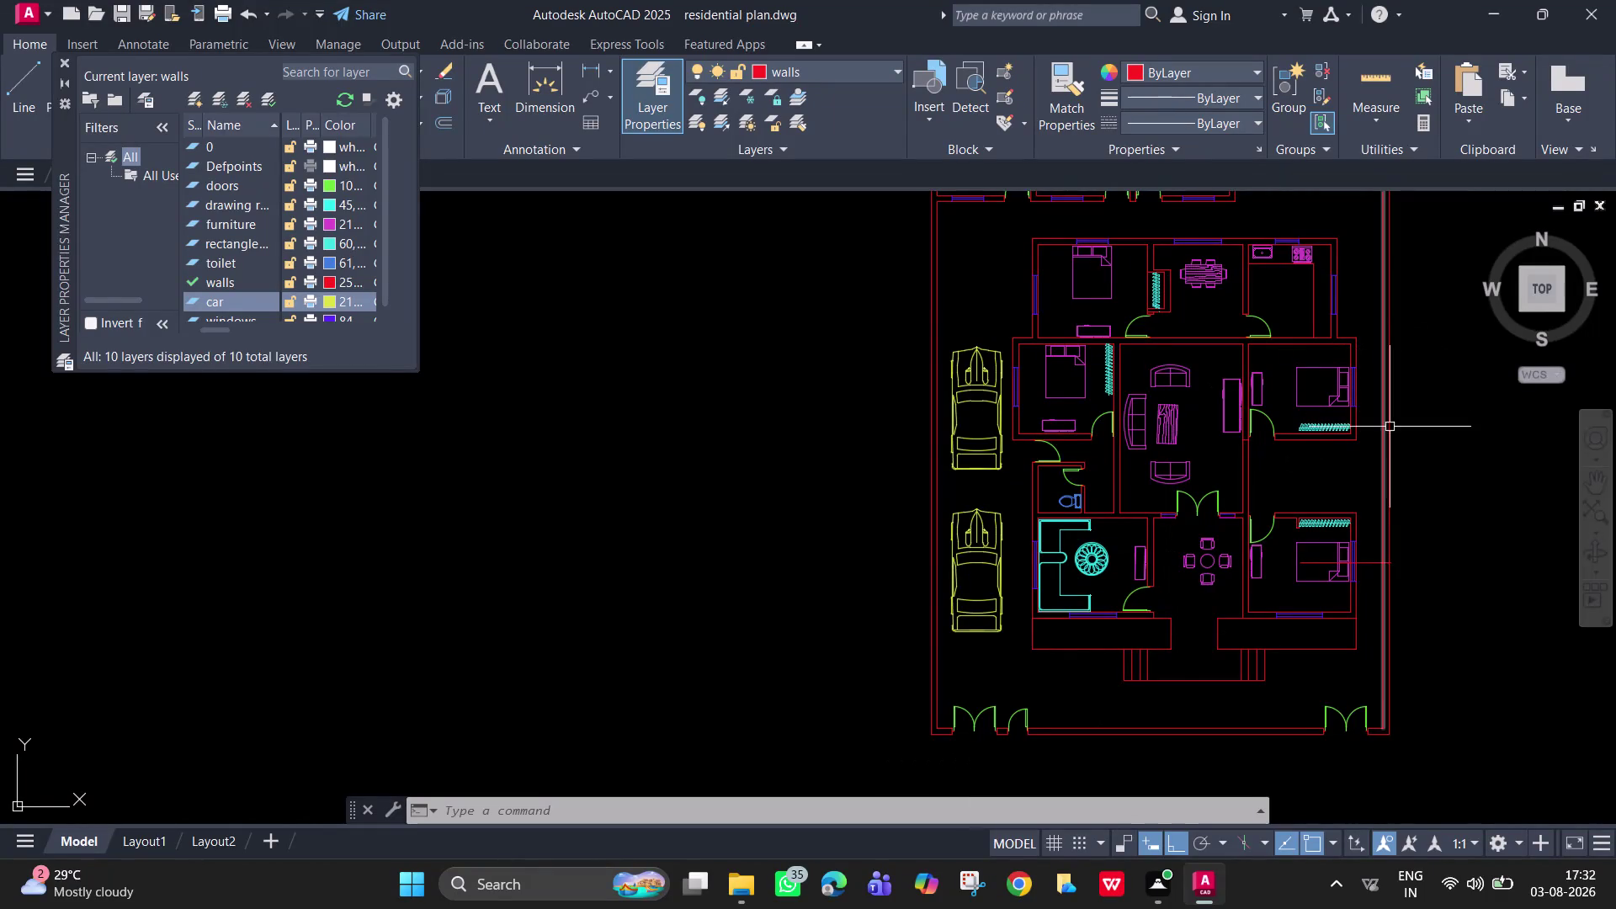
Recentre the floor plan, close the Layer Properties Manager and pan slightly down.
middle_drag(1392, 429, 1280, 509)
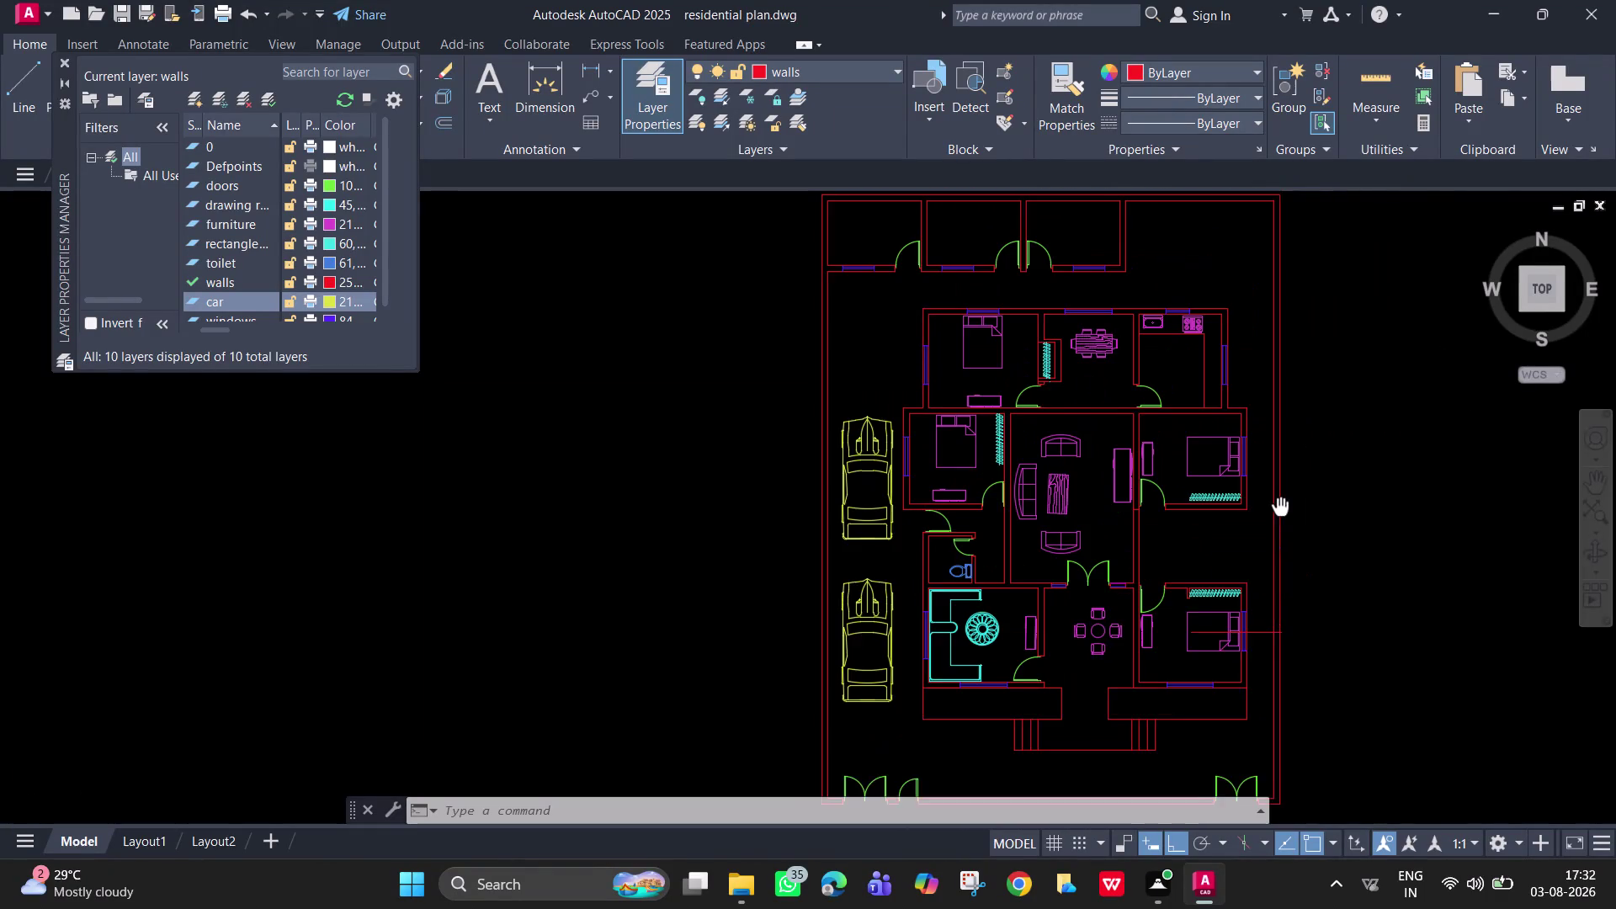
middle_drag(1280, 509, 1241, 499)
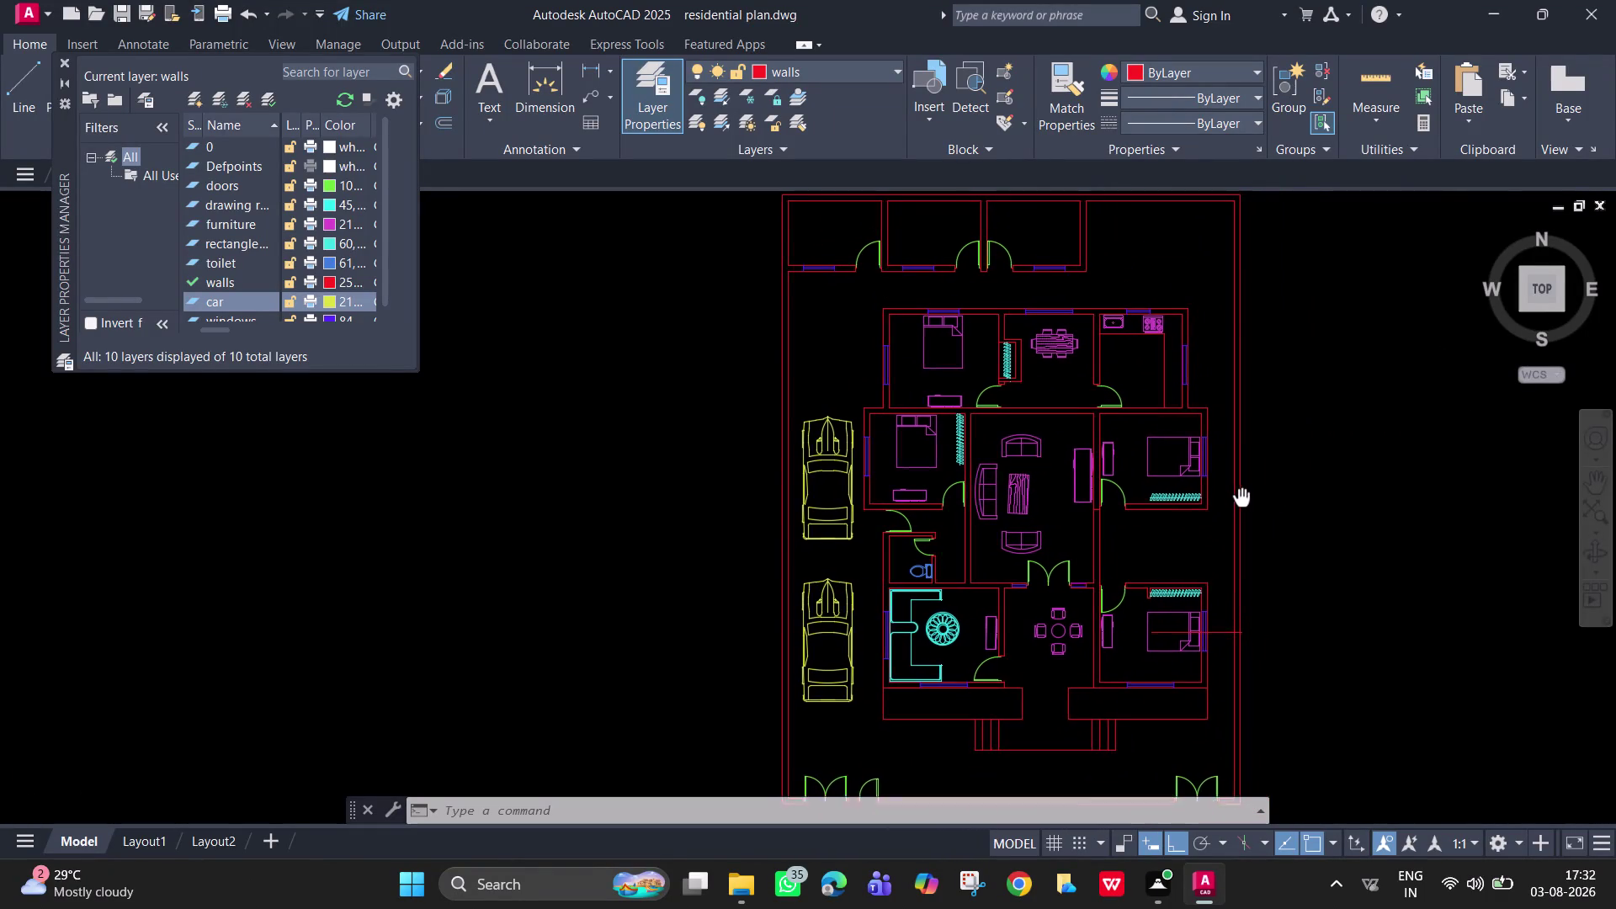
middle_drag(1241, 499, 1247, 396)
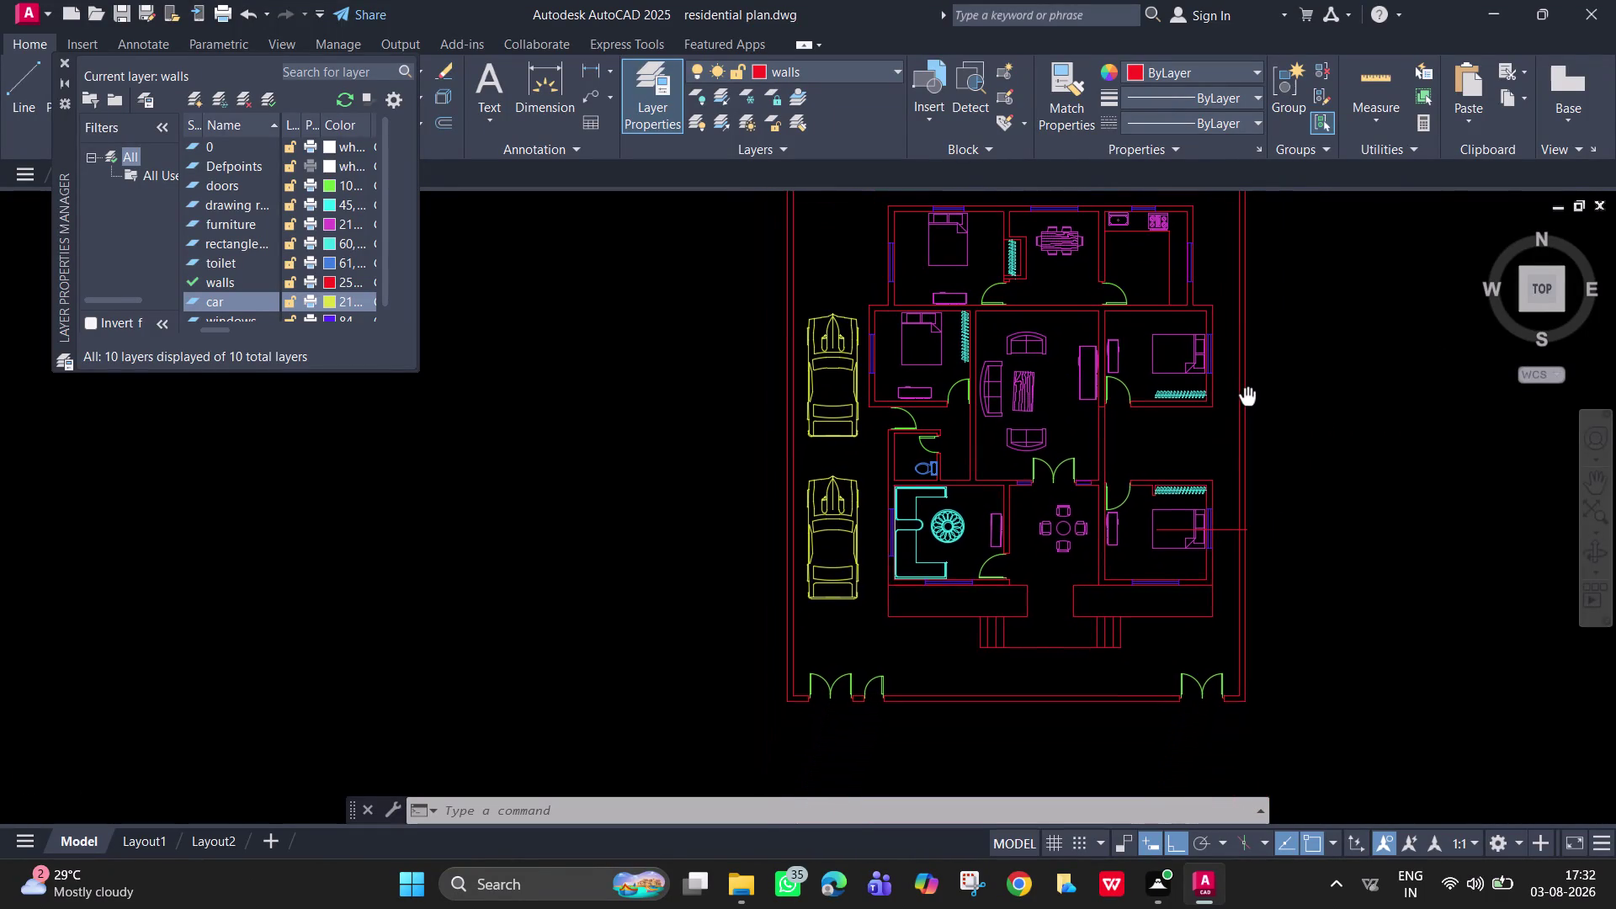
middle_drag(1248, 396, 1184, 478)
middle_drag(1226, 426, 1223, 452)
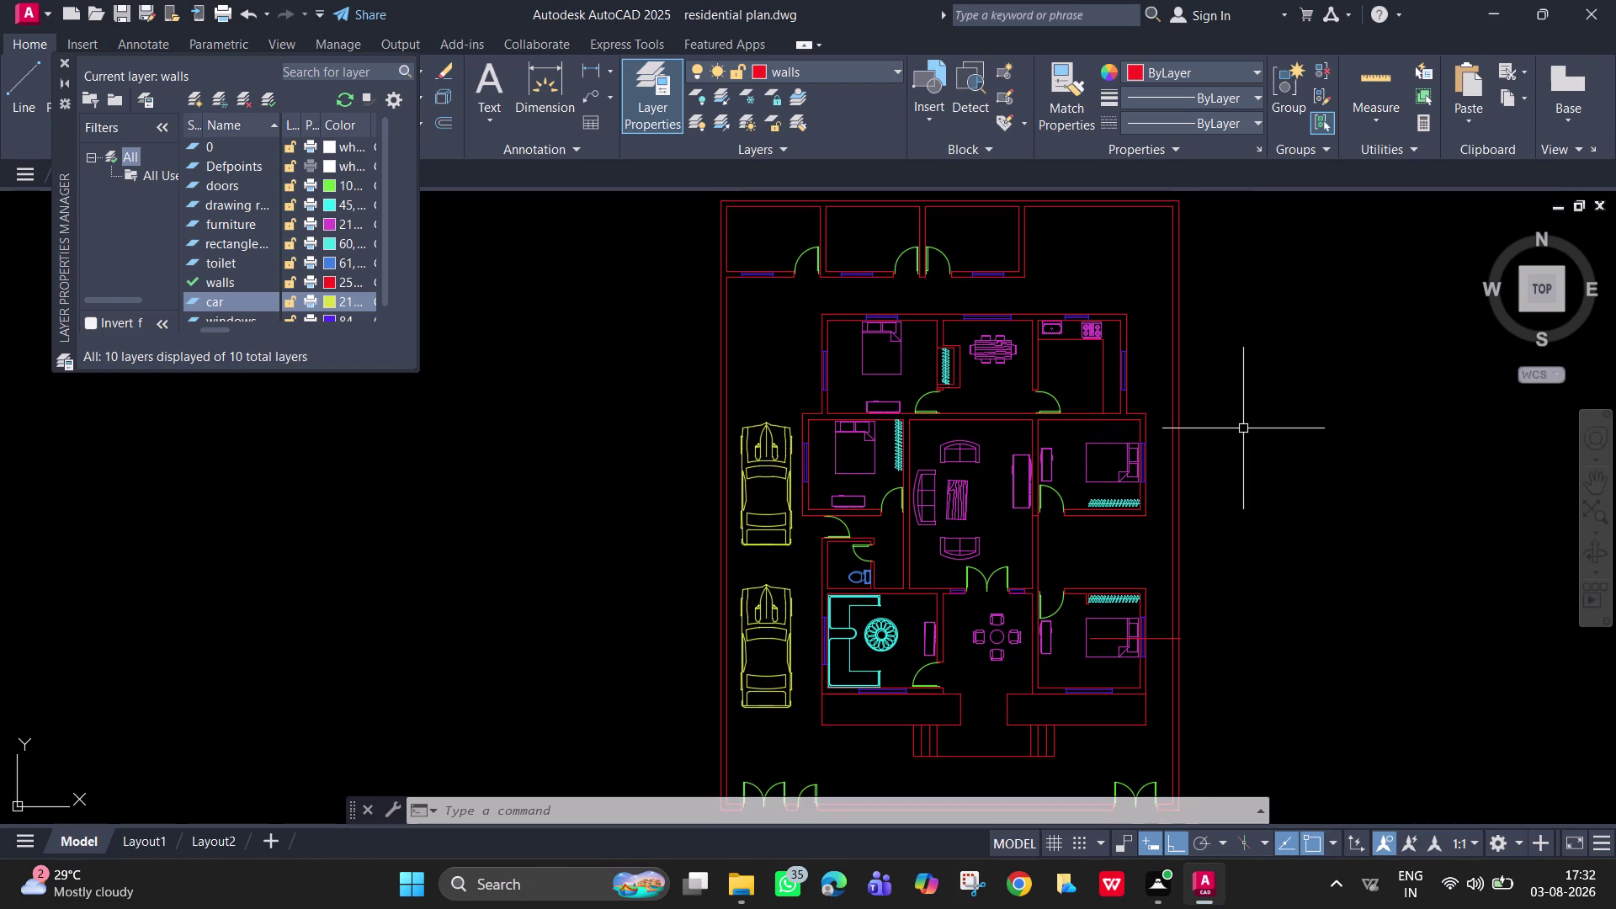
scroll(down, 3)
scroll(up, 3)
middle_drag(1244, 430, 1210, 404)
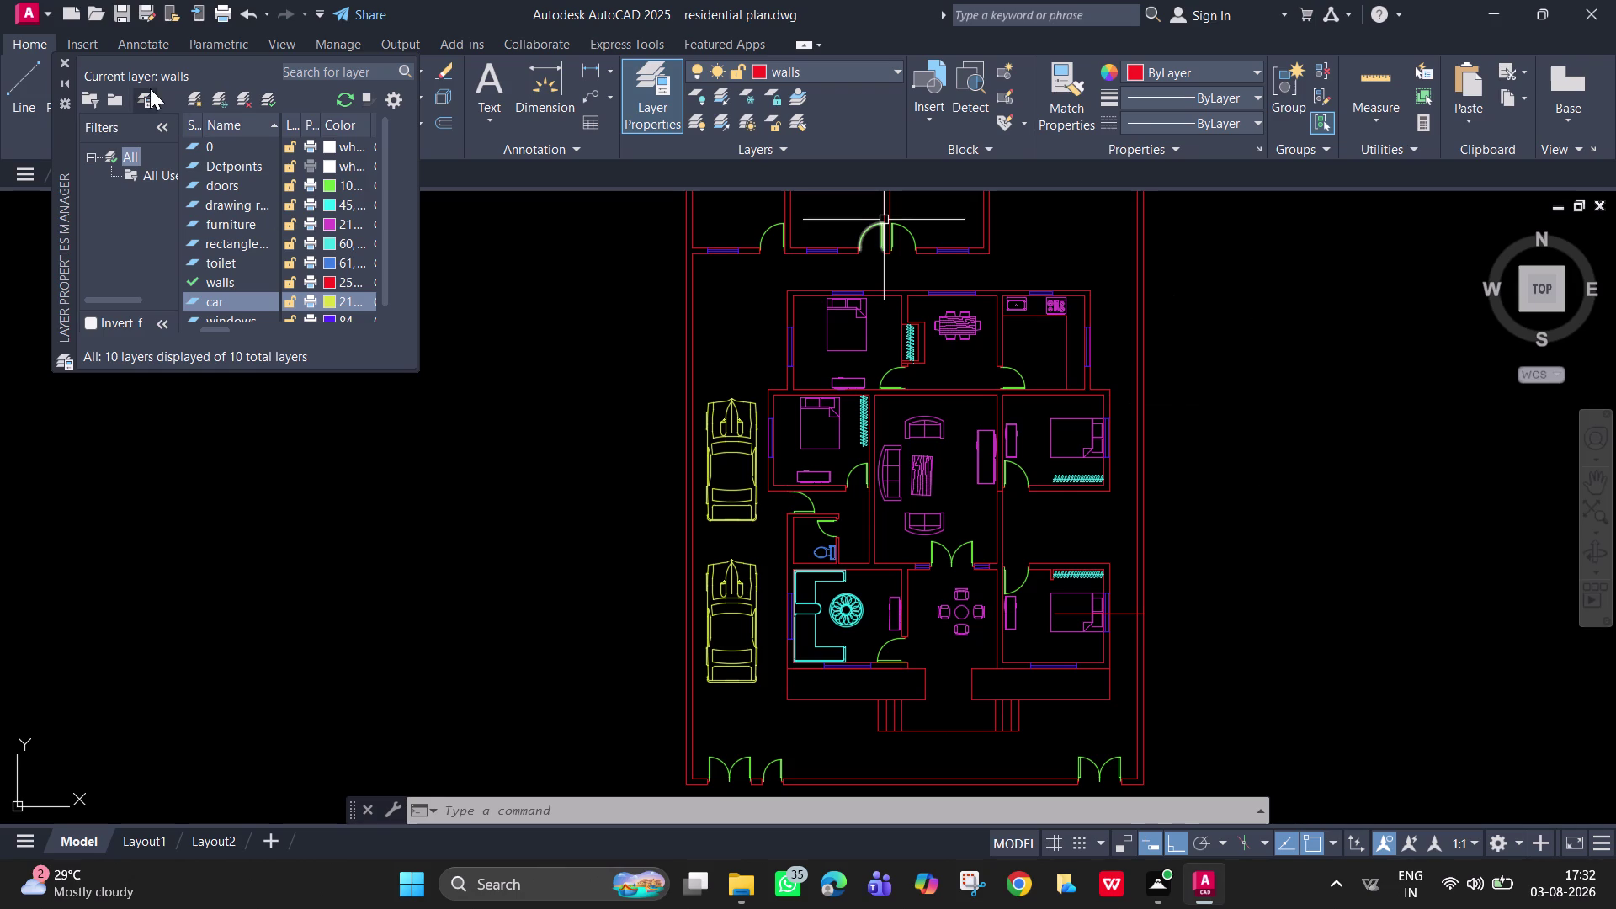
click(69, 61)
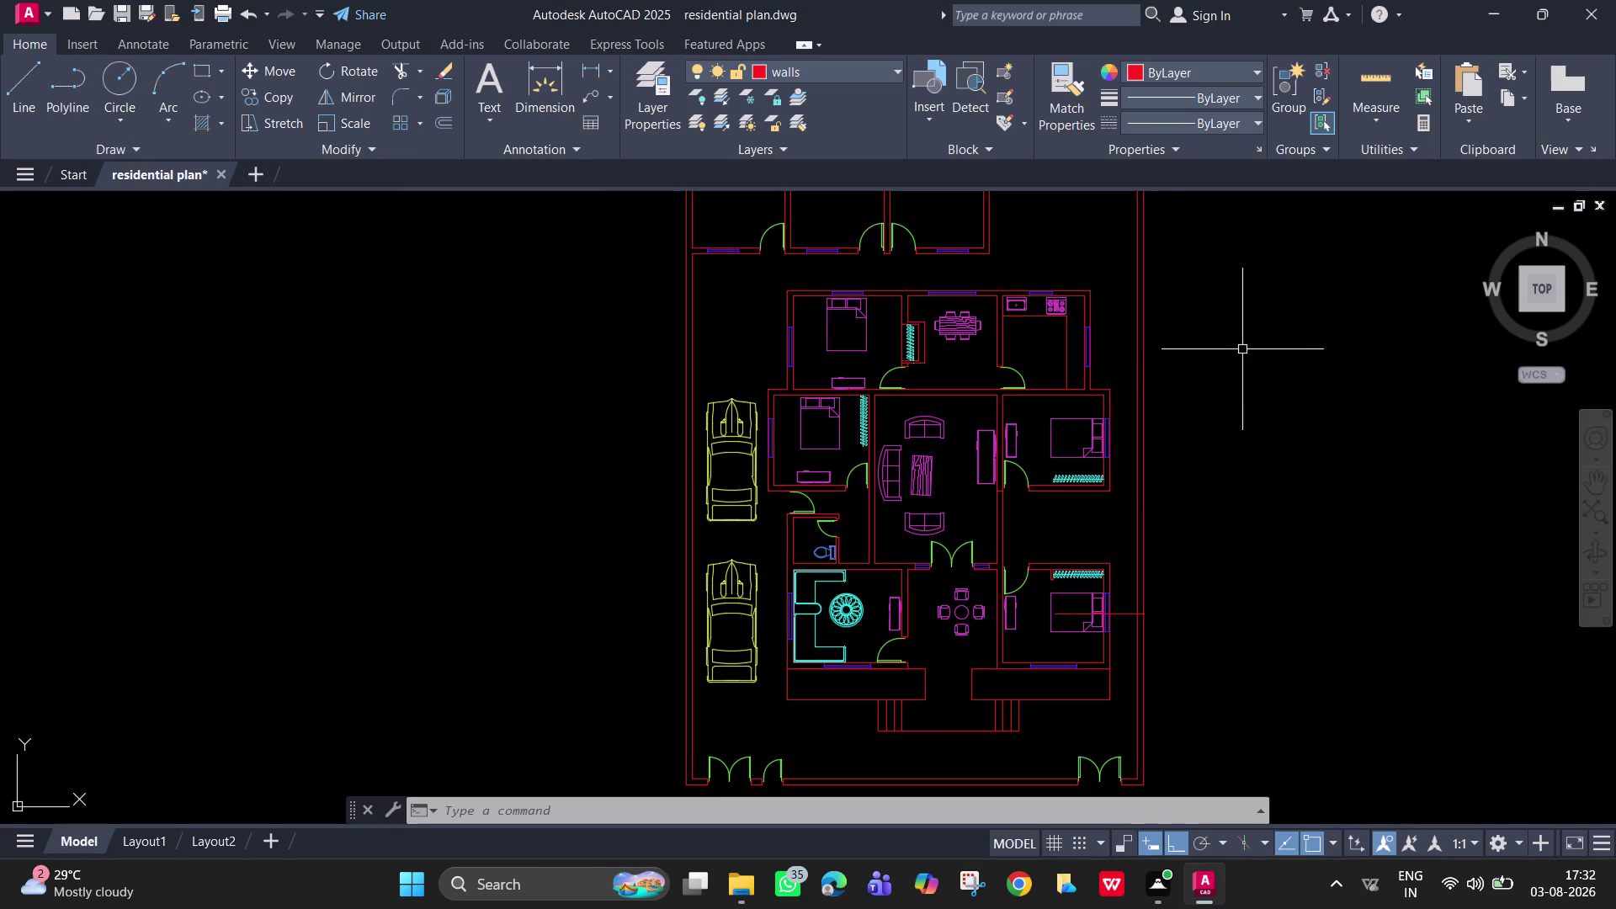
middle_drag(1265, 398, 1272, 435)
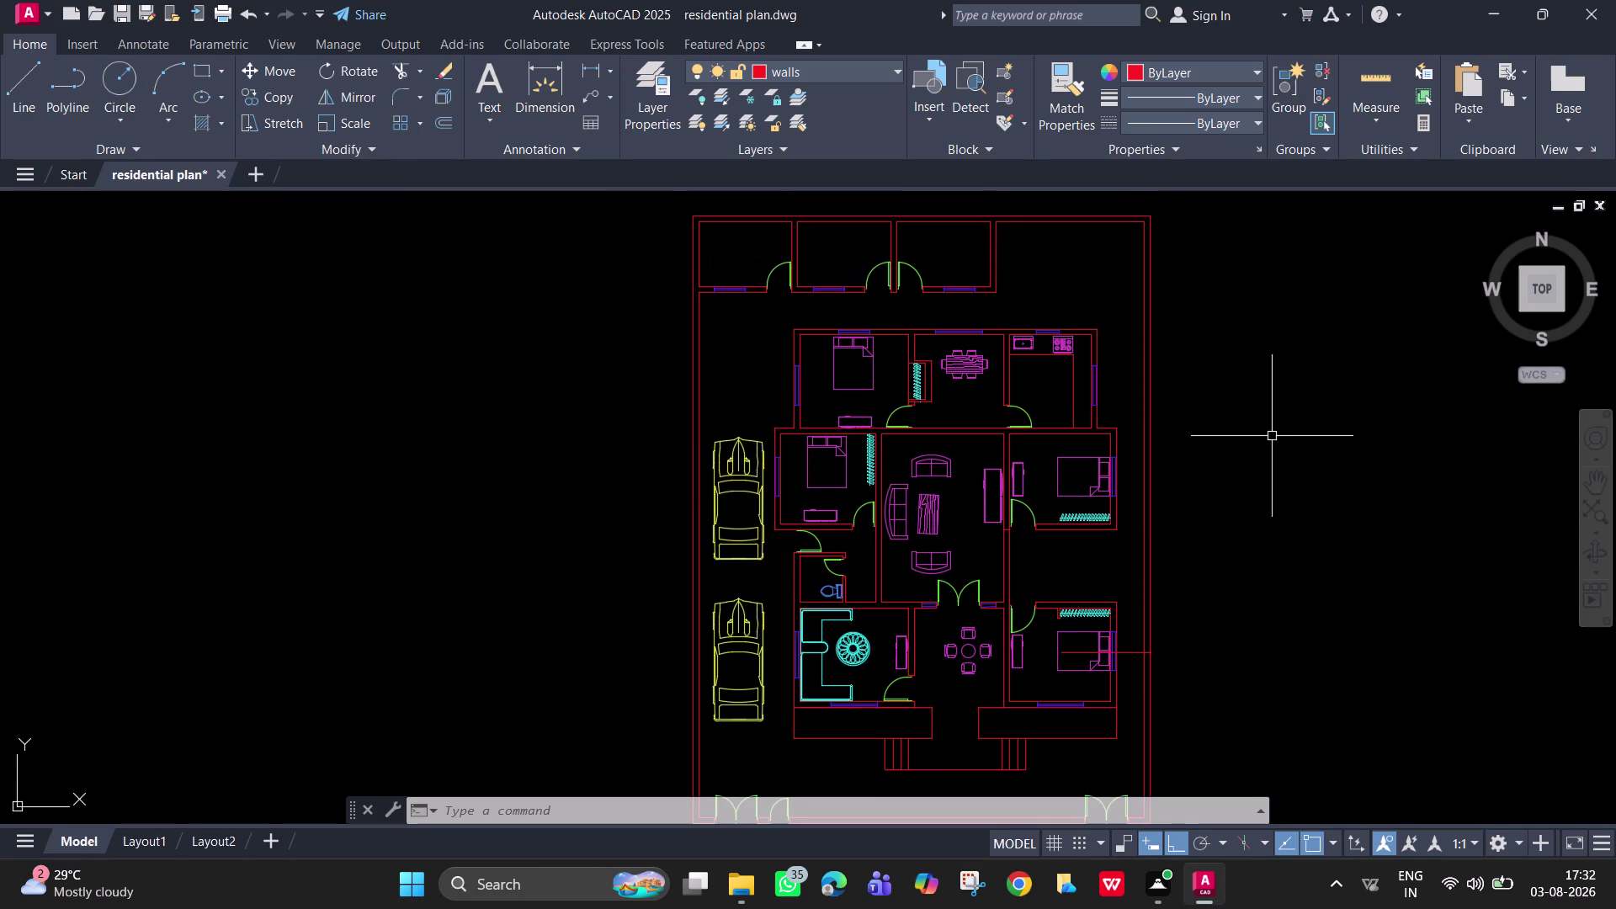
Start DT single-line text right of the plan with height 5 and rotation 0.
text(dt)
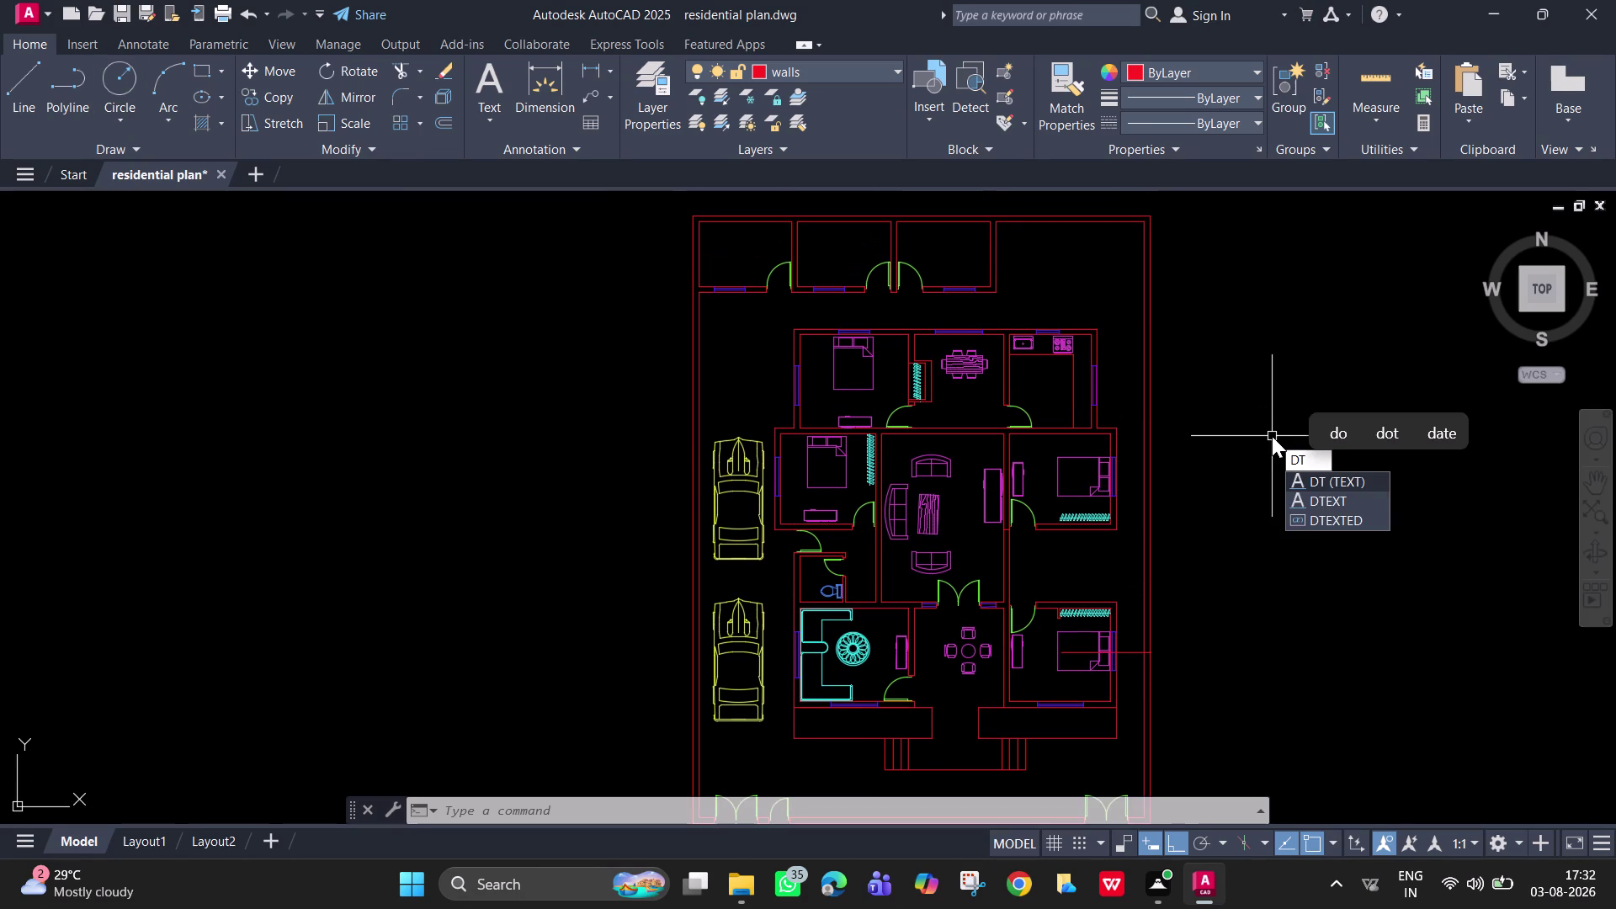
key(space)
key(5)
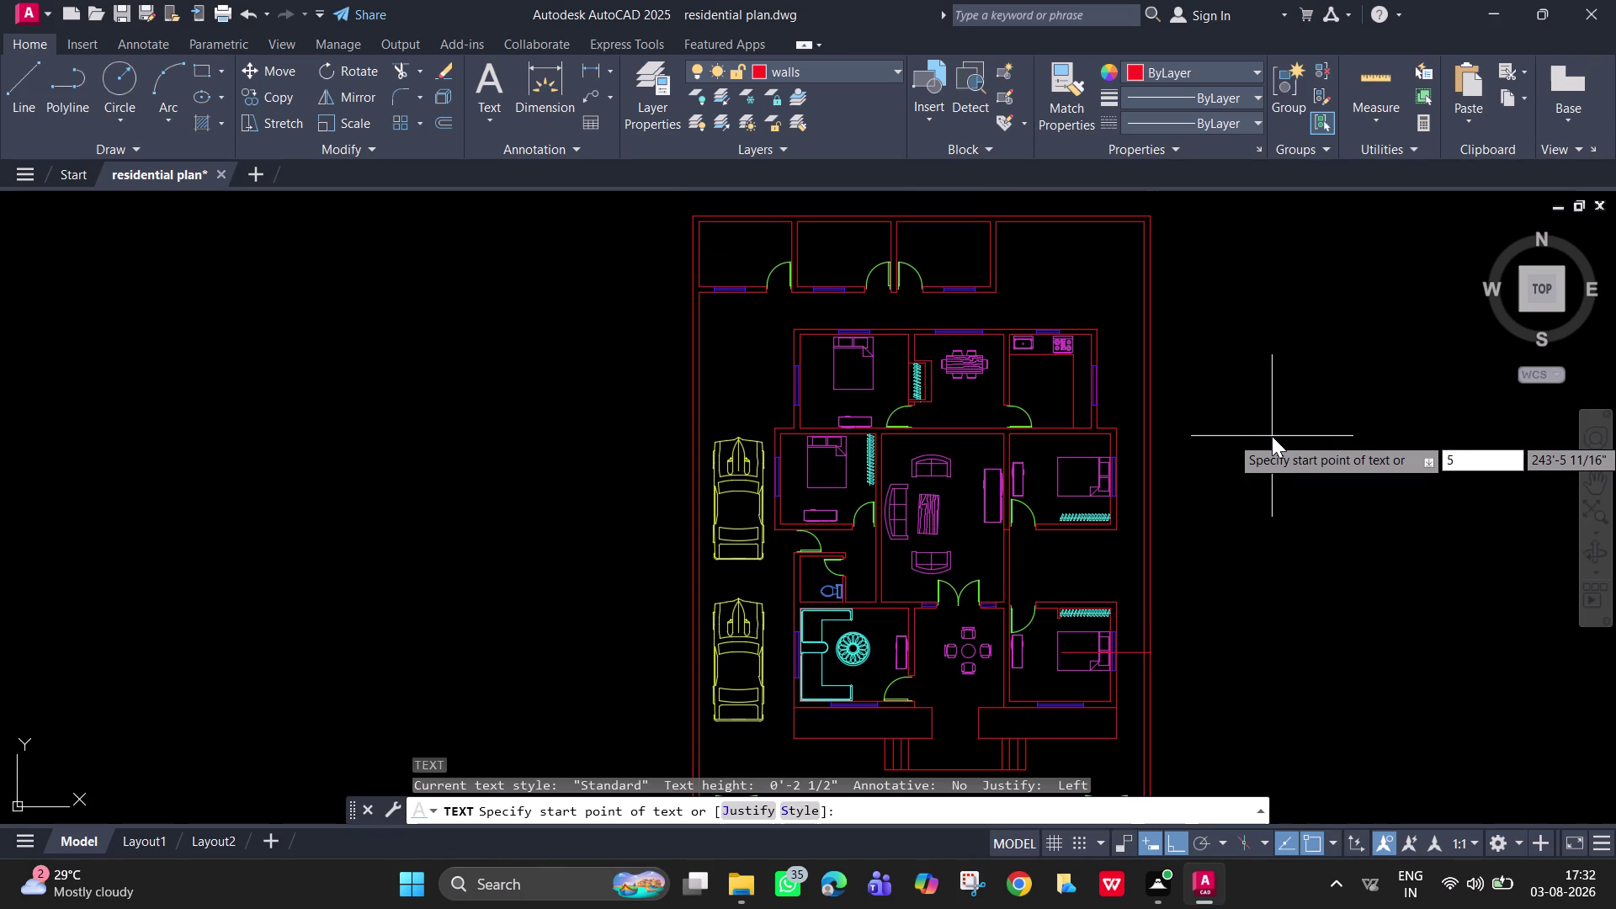
click(1272, 436)
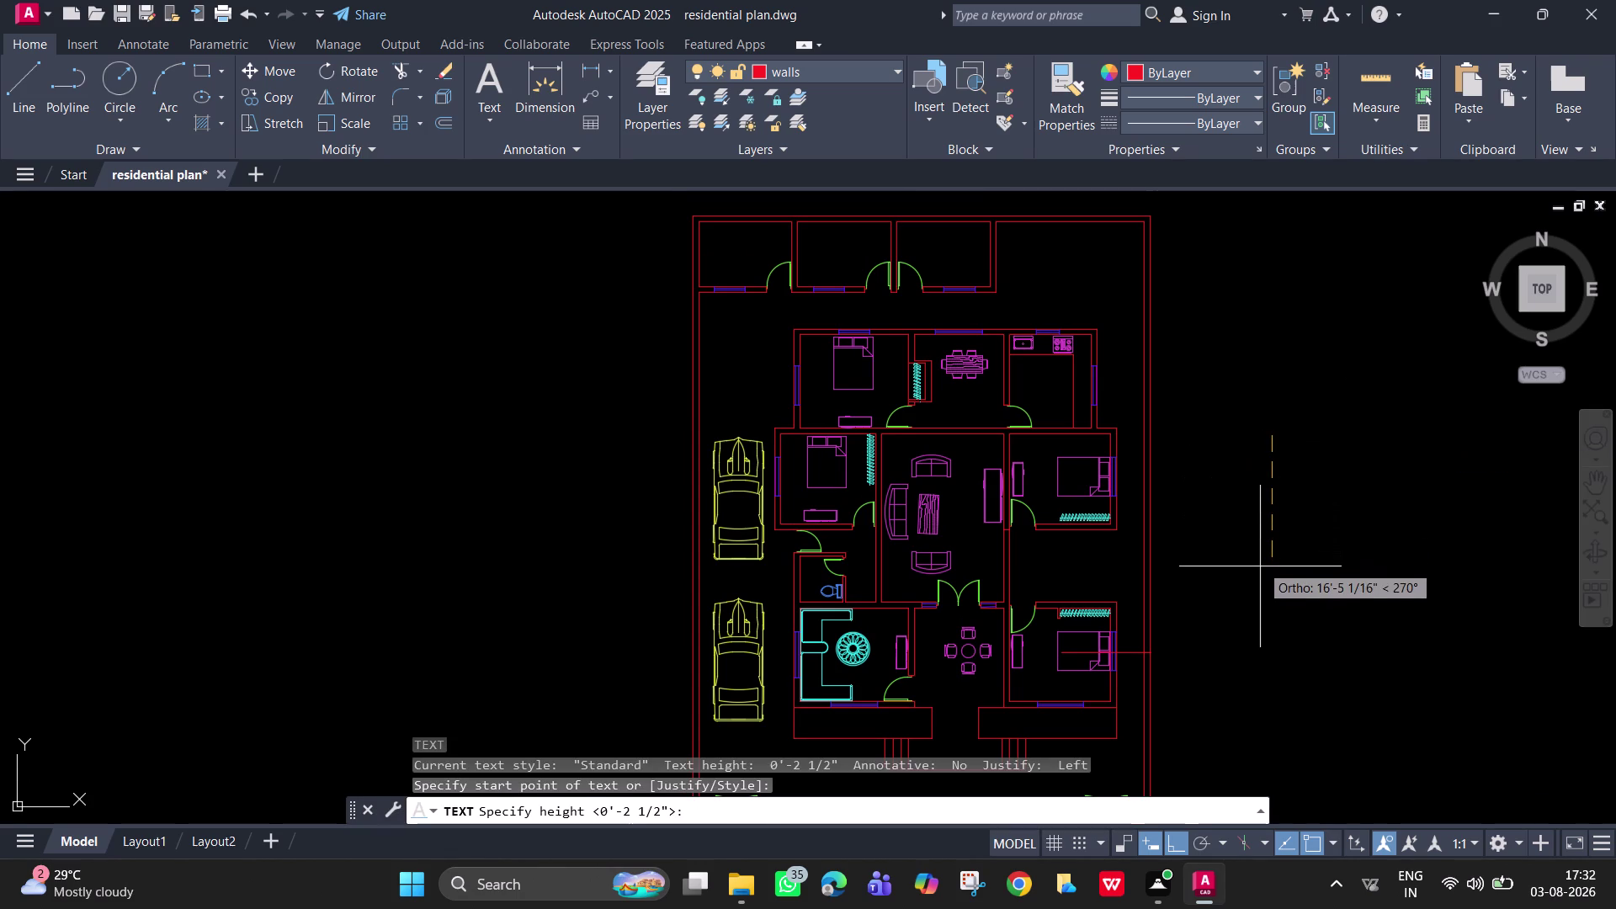
key(5)
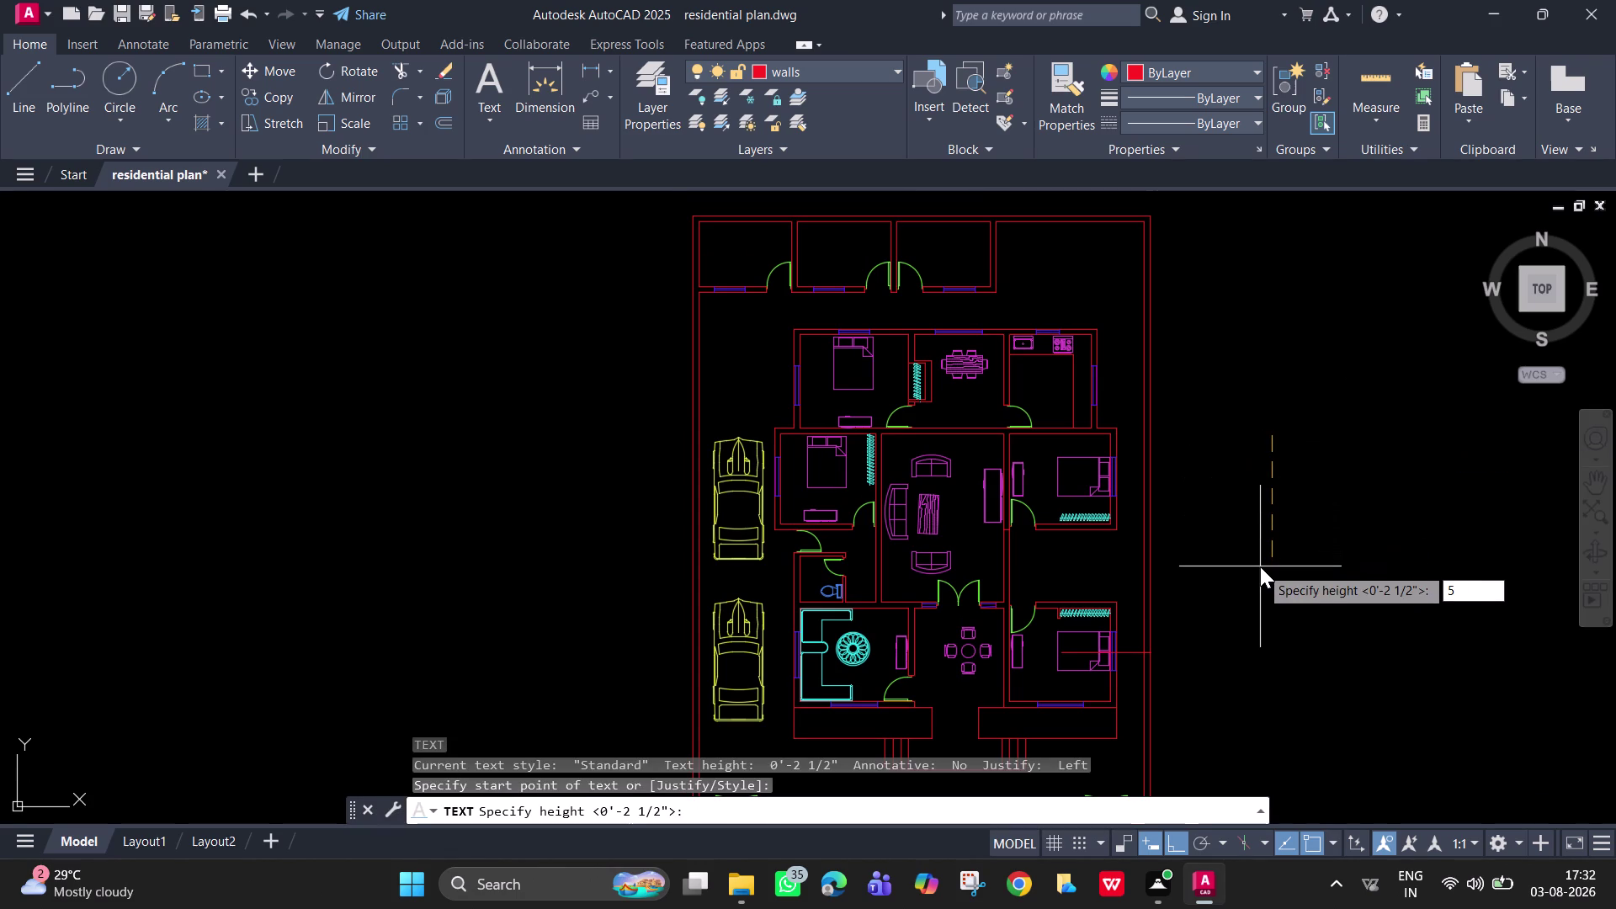
key(Return)
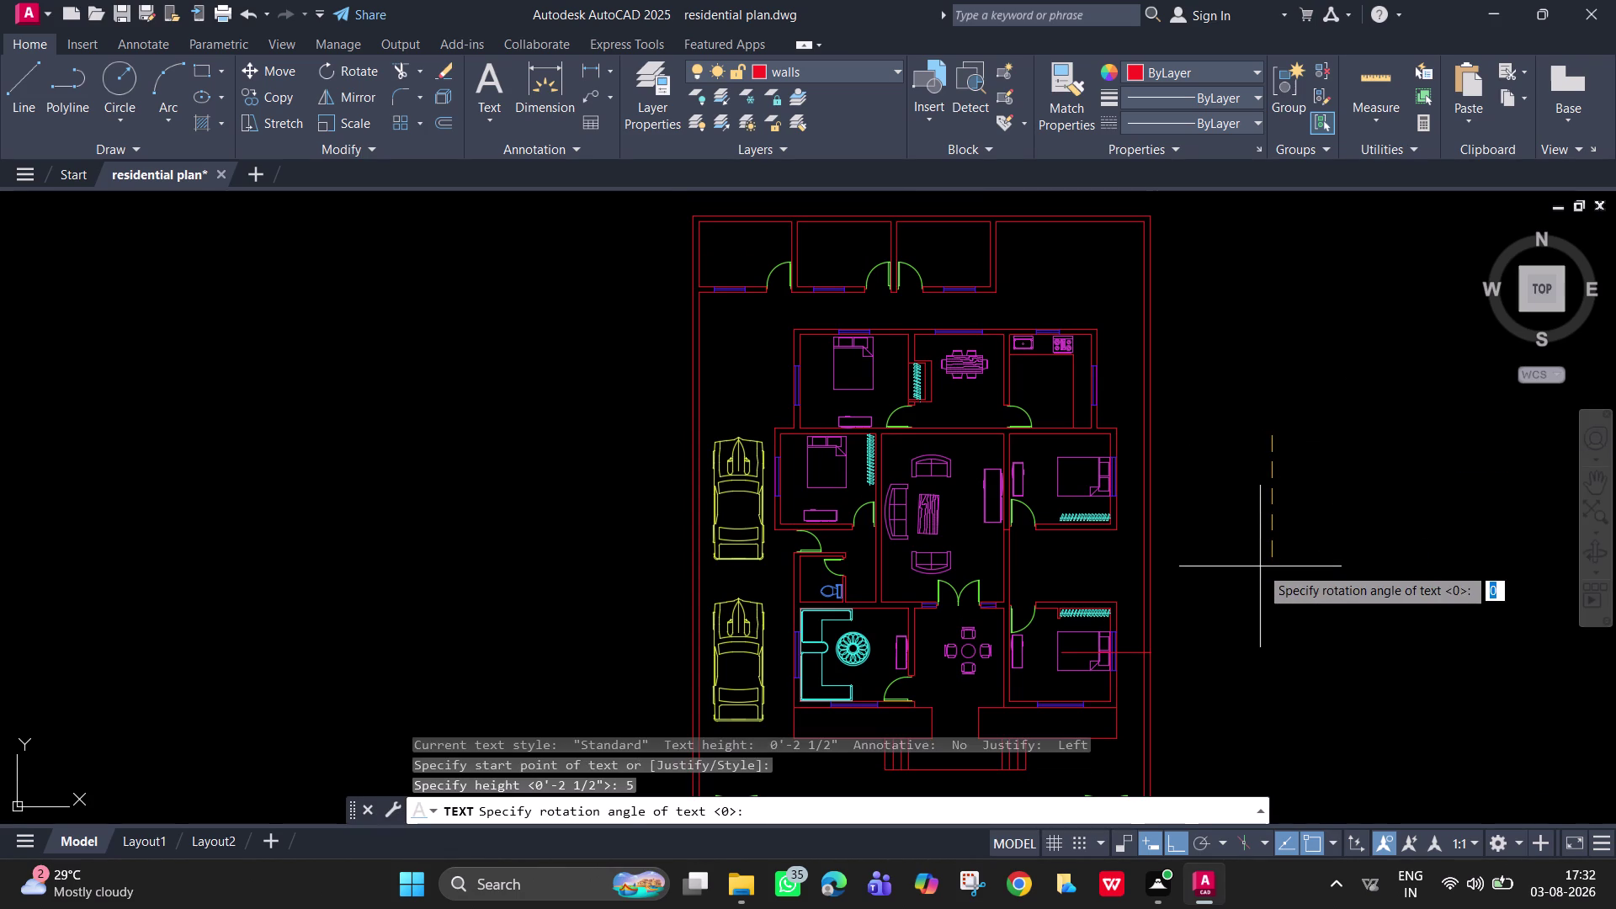
key(Return)
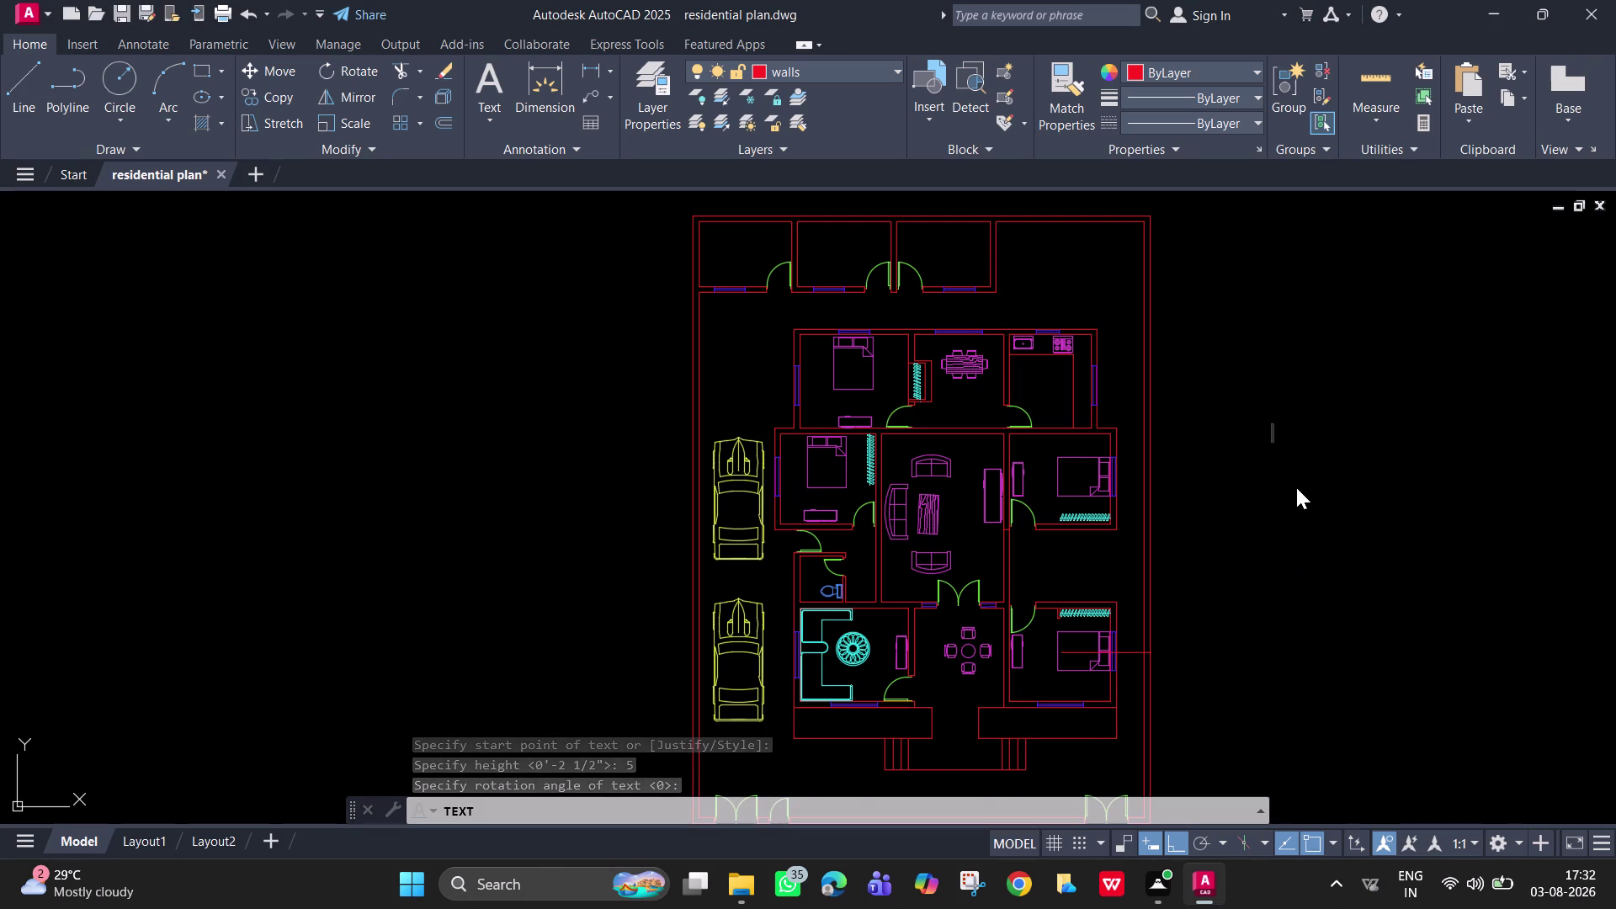
scroll(up, 3)
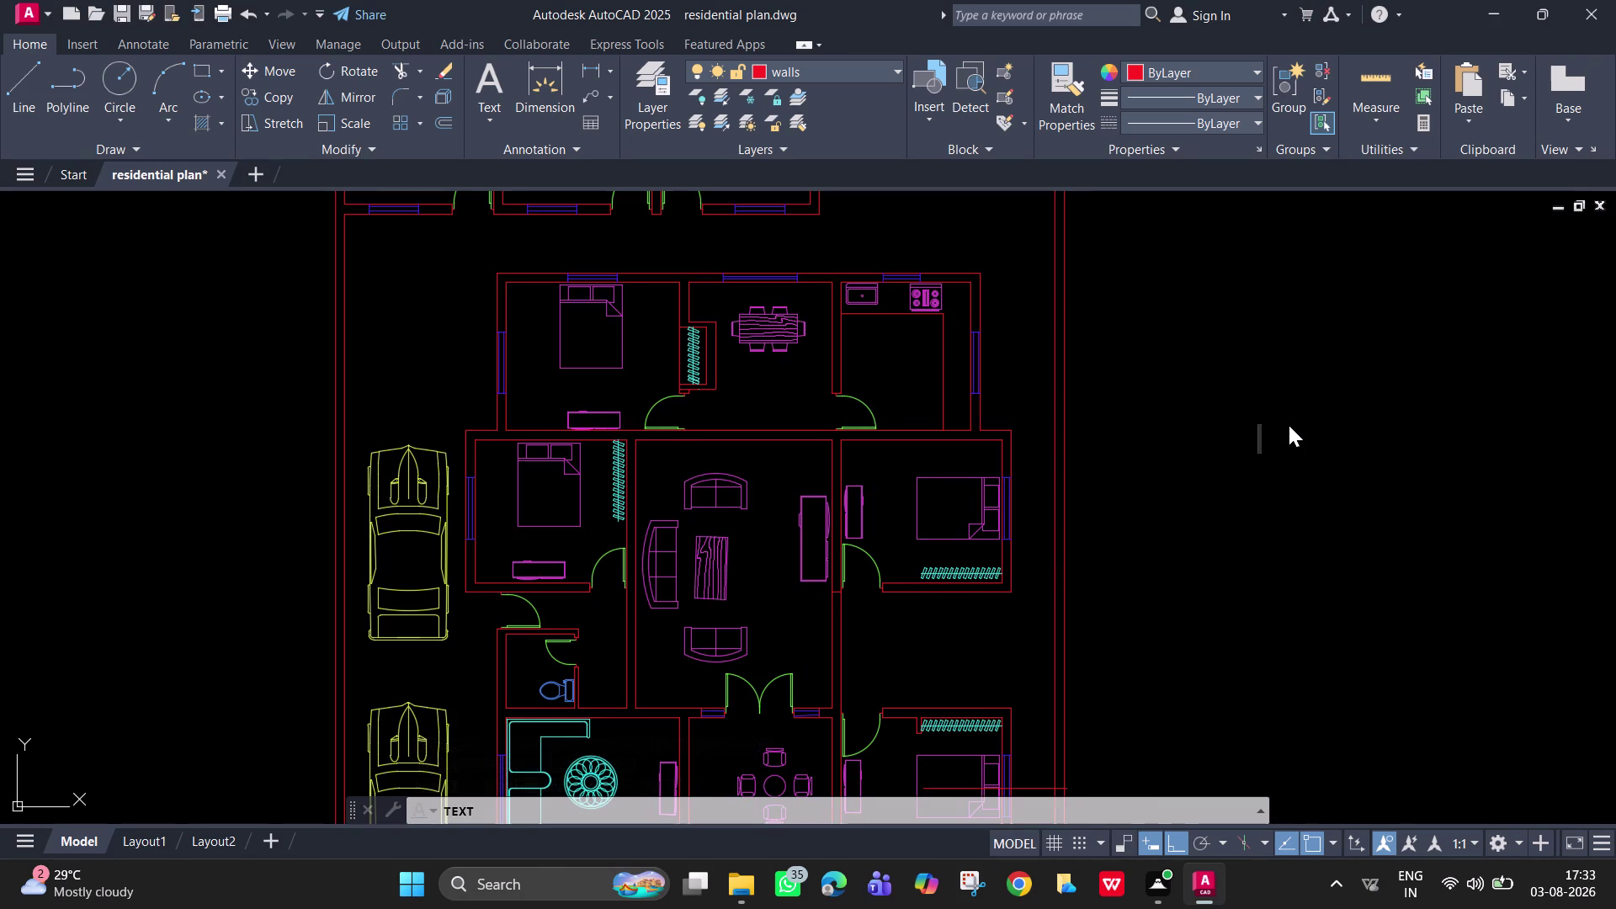